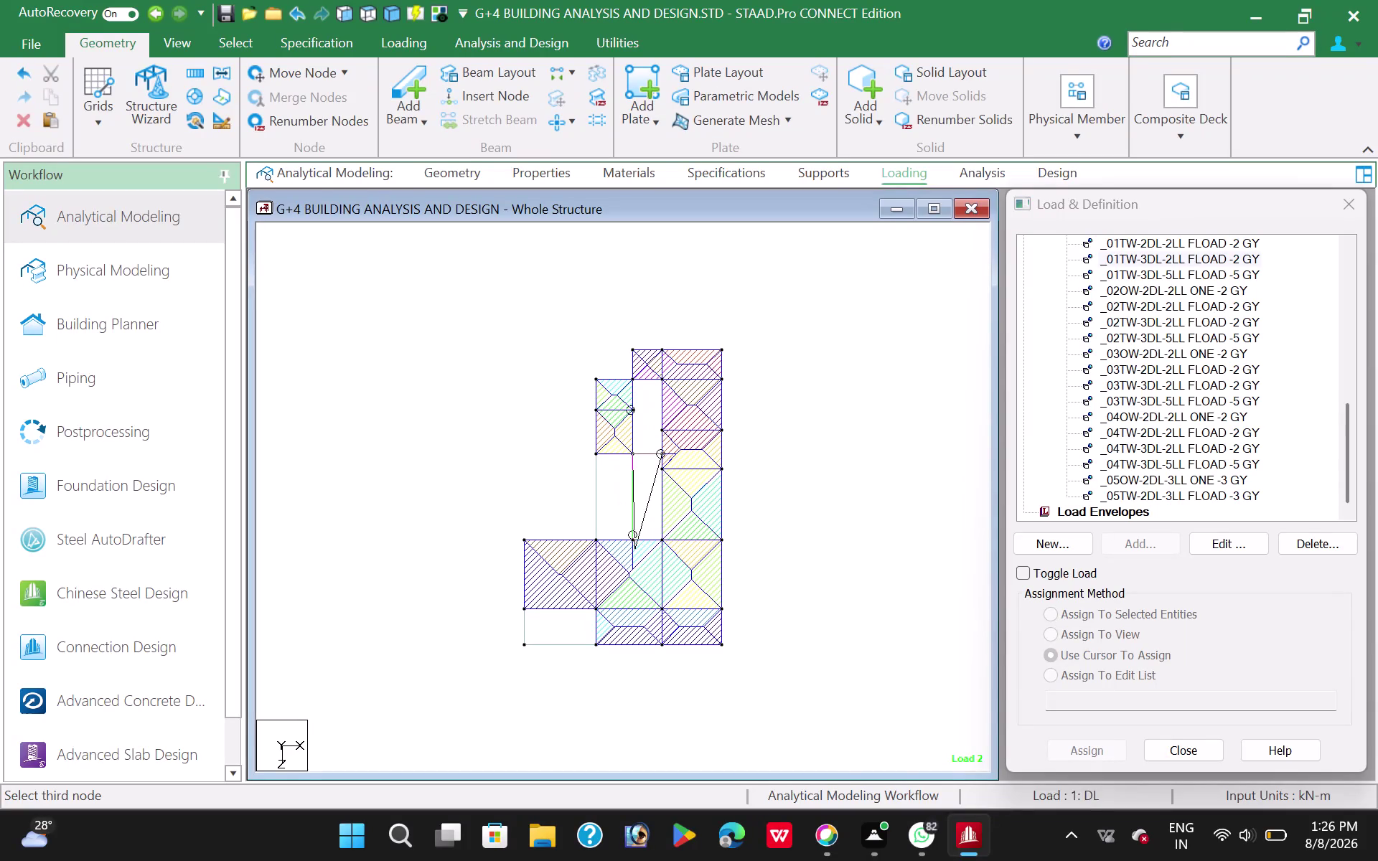
Open the Whole Structure view's context menu to reach the view options.
click(628, 537)
click(662, 539)
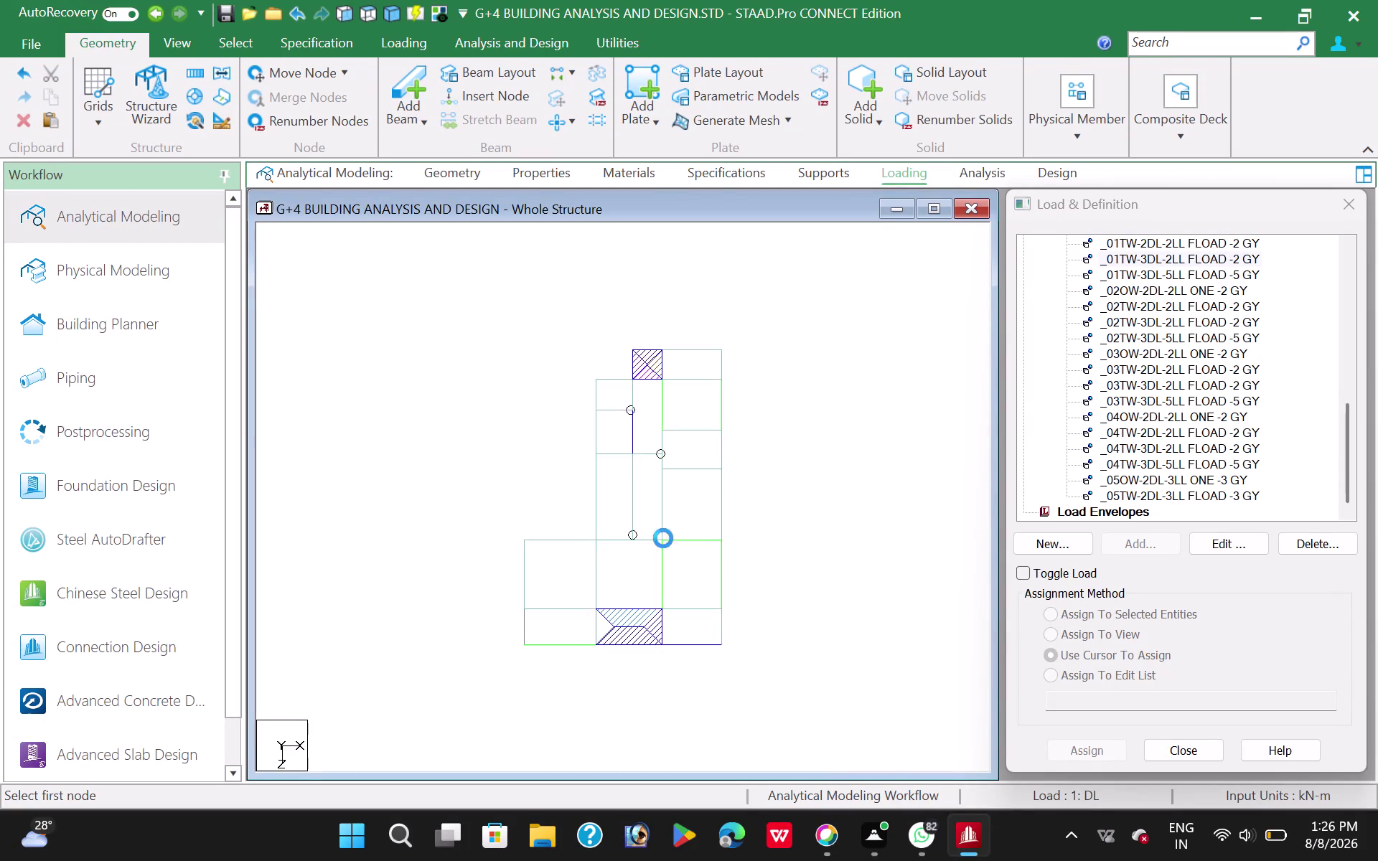
right_click(488, 449)
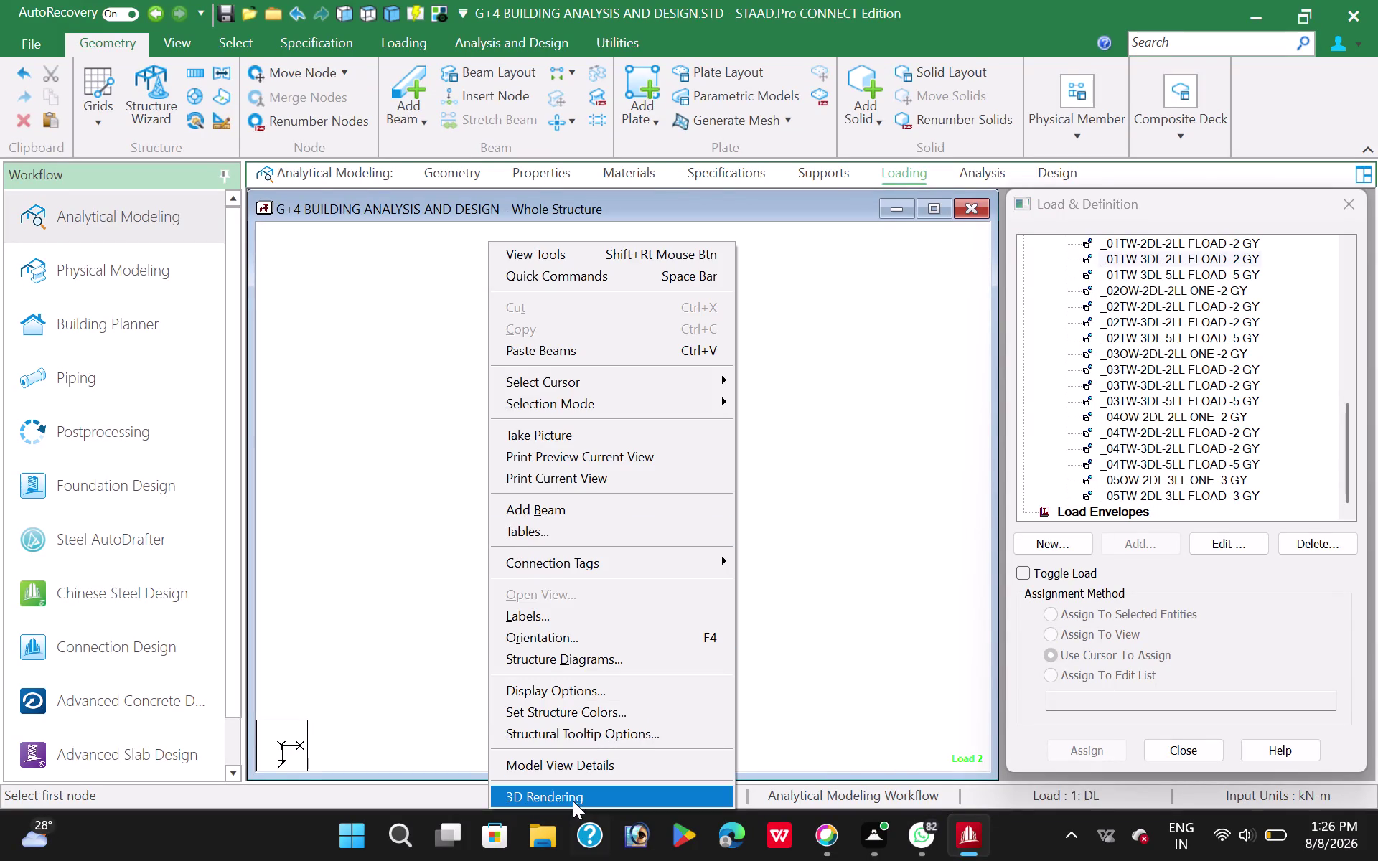
Show the building as a 3D rendering and rotate it for inspection.
click(571, 796)
middle_drag(685, 596, 431, 562)
drag(801, 501, 908, 560)
drag(724, 634, 936, 594)
drag(671, 642, 882, 703)
drag(749, 658, 809, 665)
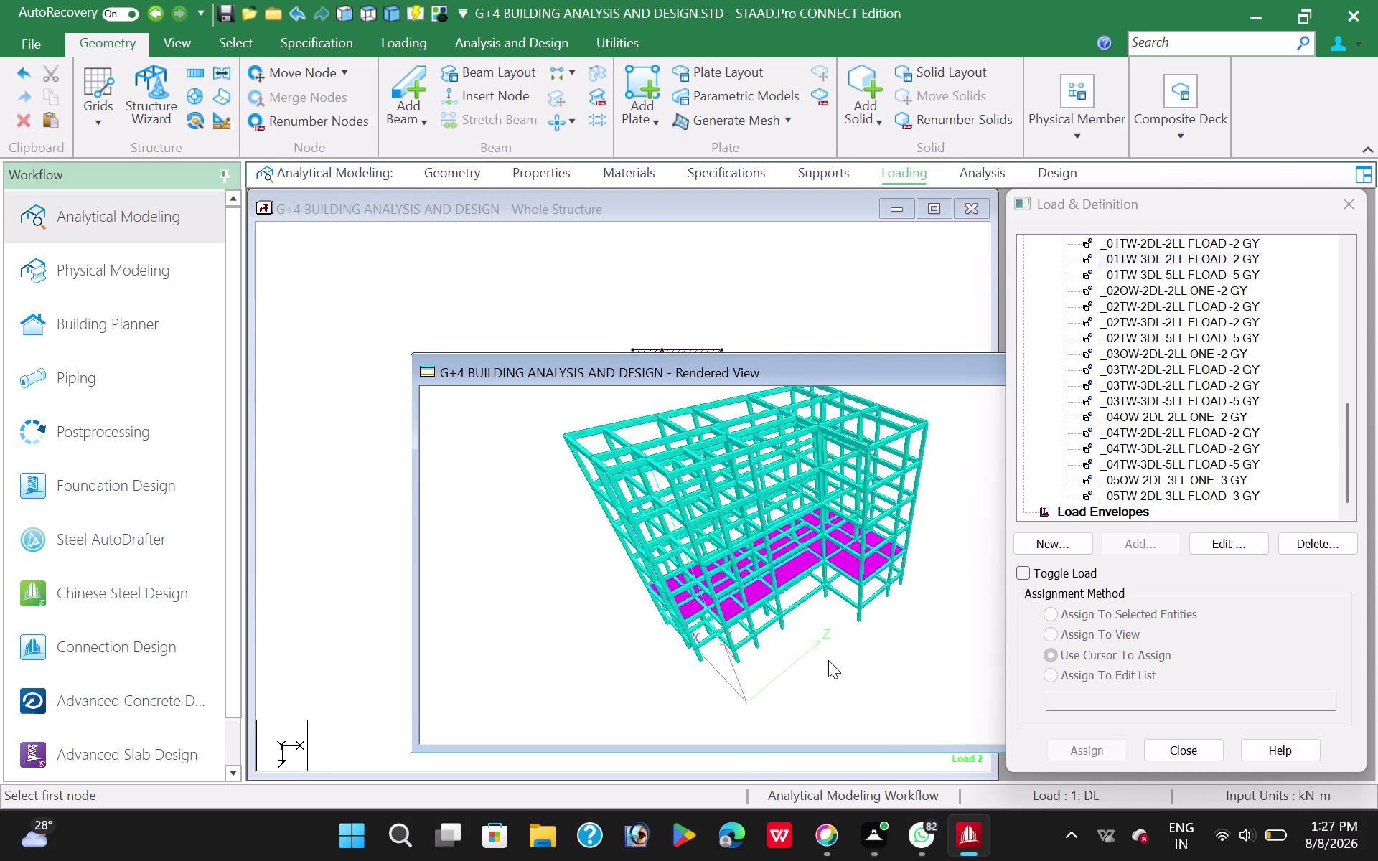
Orbit the rendered building to view its sides, slab plates and underside.
drag(809, 665, 930, 637)
drag(645, 638, 873, 649)
drag(718, 653, 913, 614)
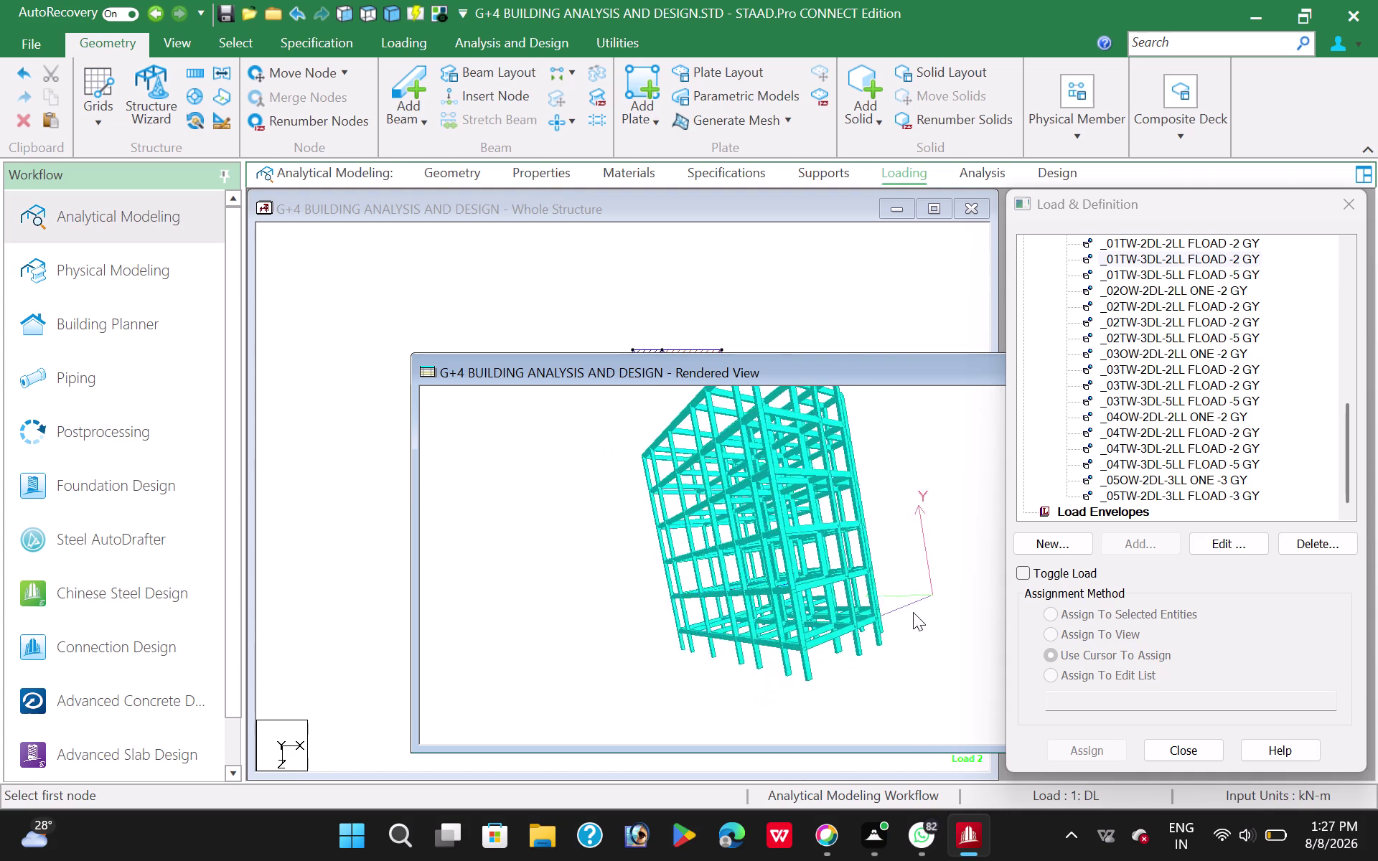
drag(912, 613, 801, 732)
drag(861, 645, 515, 637)
drag(773, 596, 697, 674)
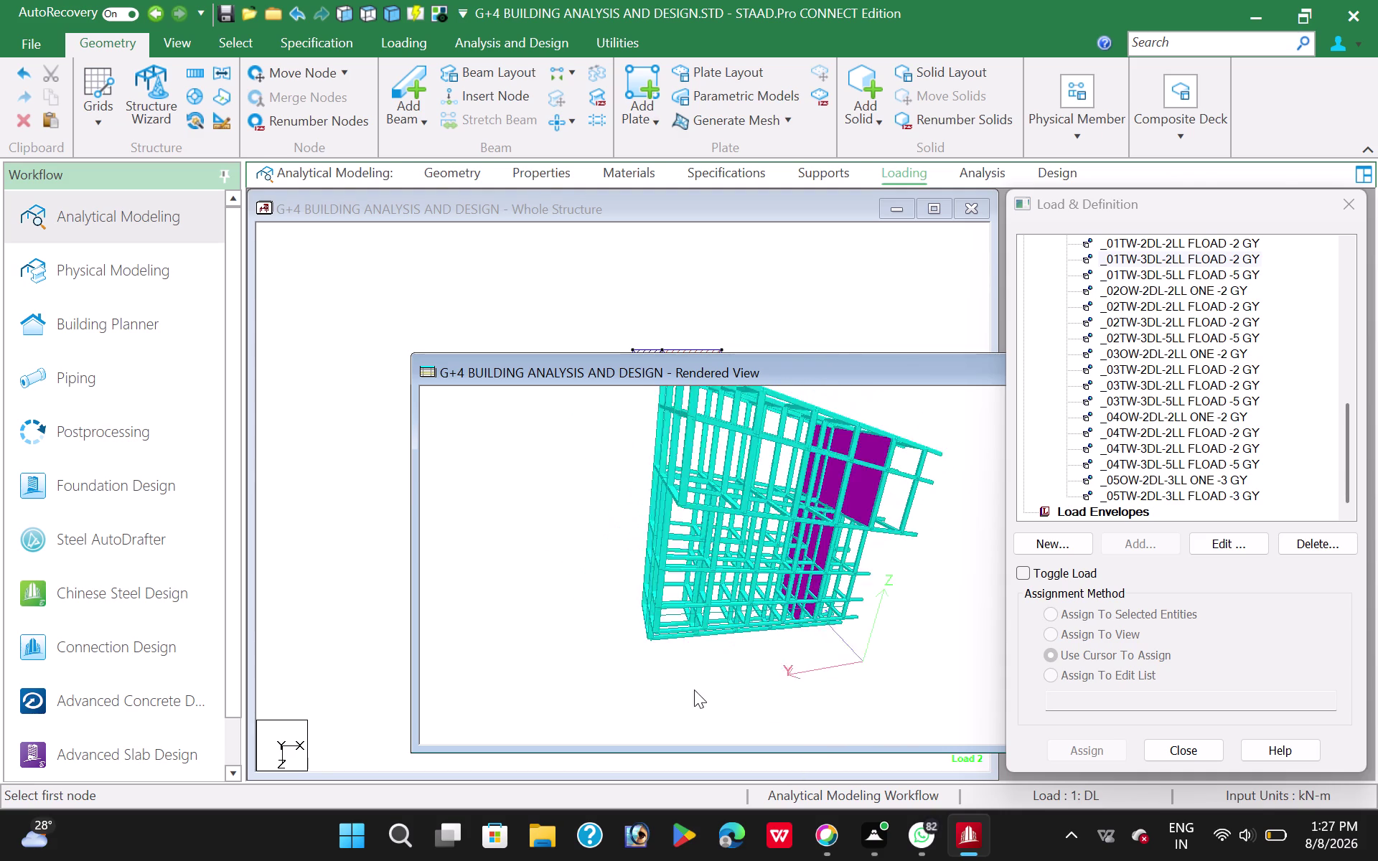
drag(697, 674, 694, 690)
drag(657, 576, 975, 574)
drag(645, 640, 739, 633)
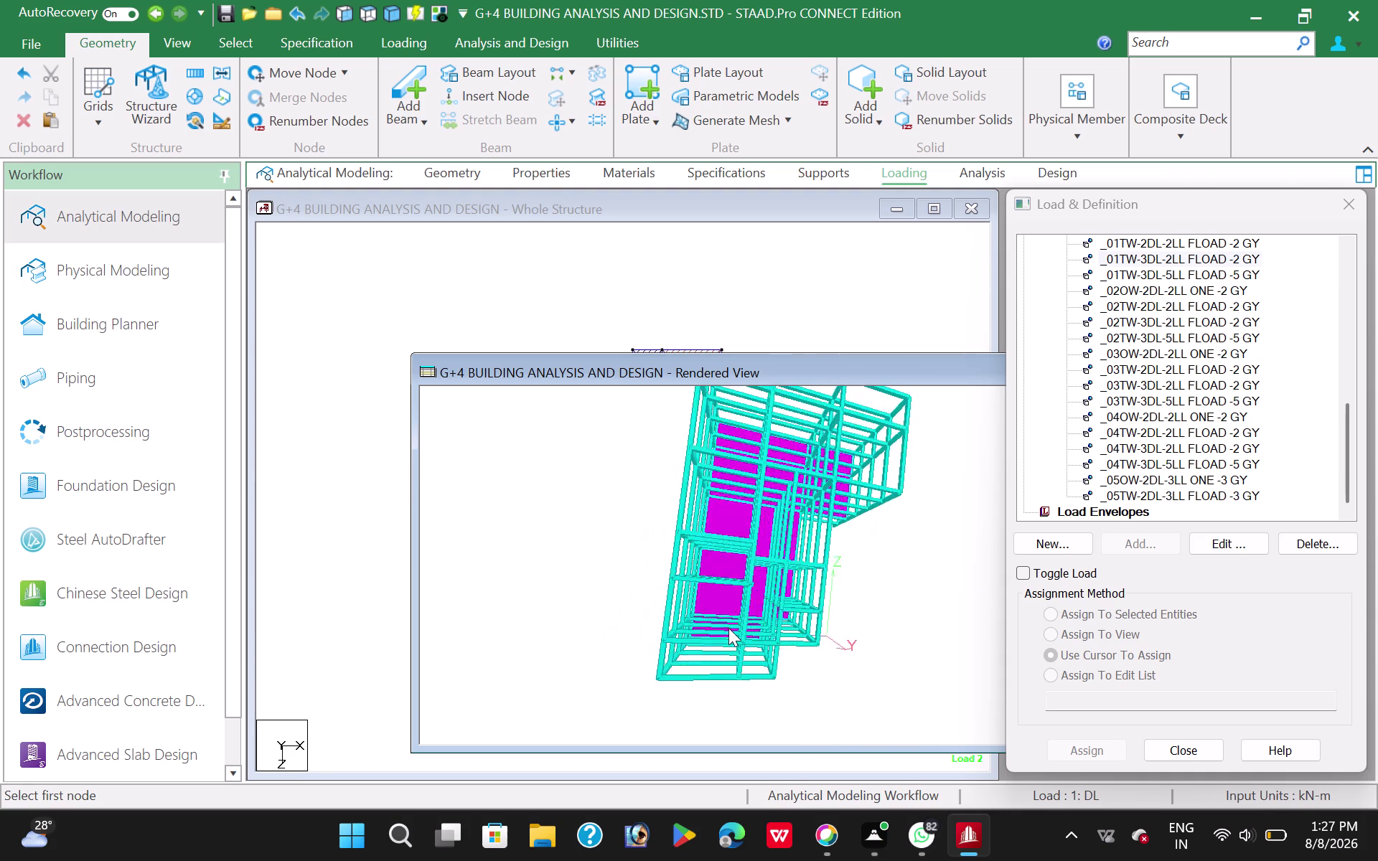
drag(739, 633, 546, 510)
drag(872, 366, 409, 372)
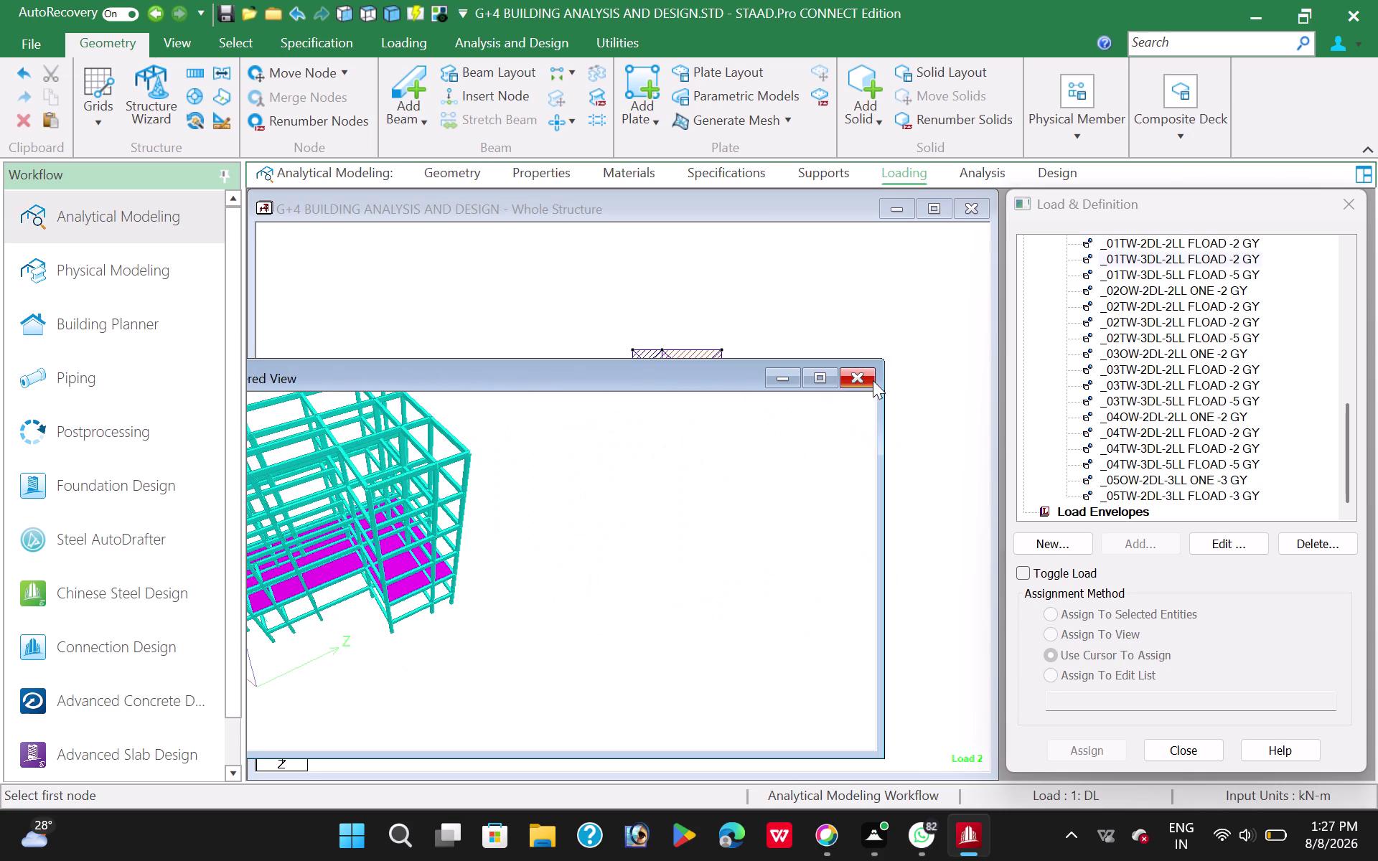
Close the 3D rendering and bring up the whole structure's section properties.
click(861, 379)
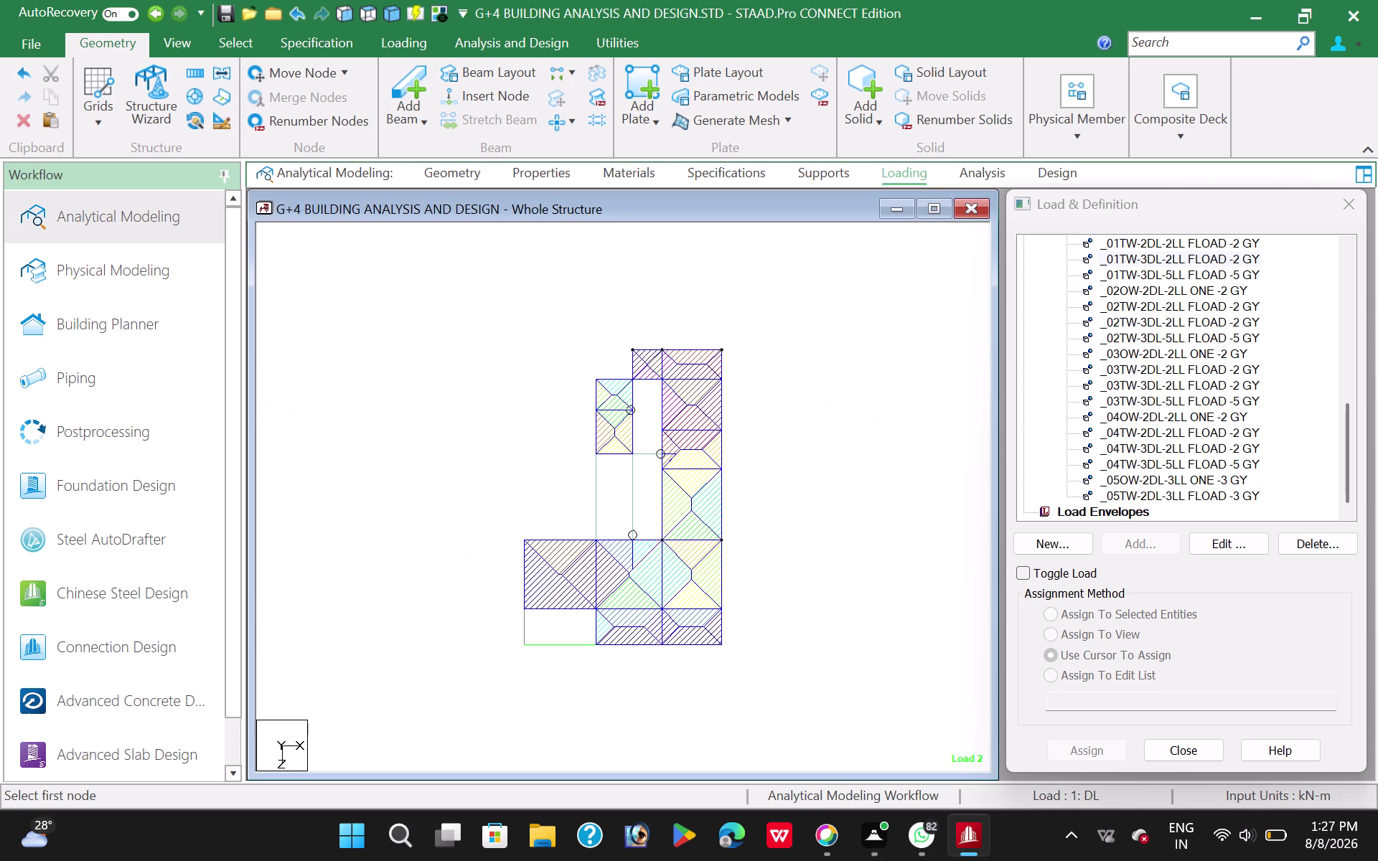
scroll(down, 3)
scroll(down, 3)
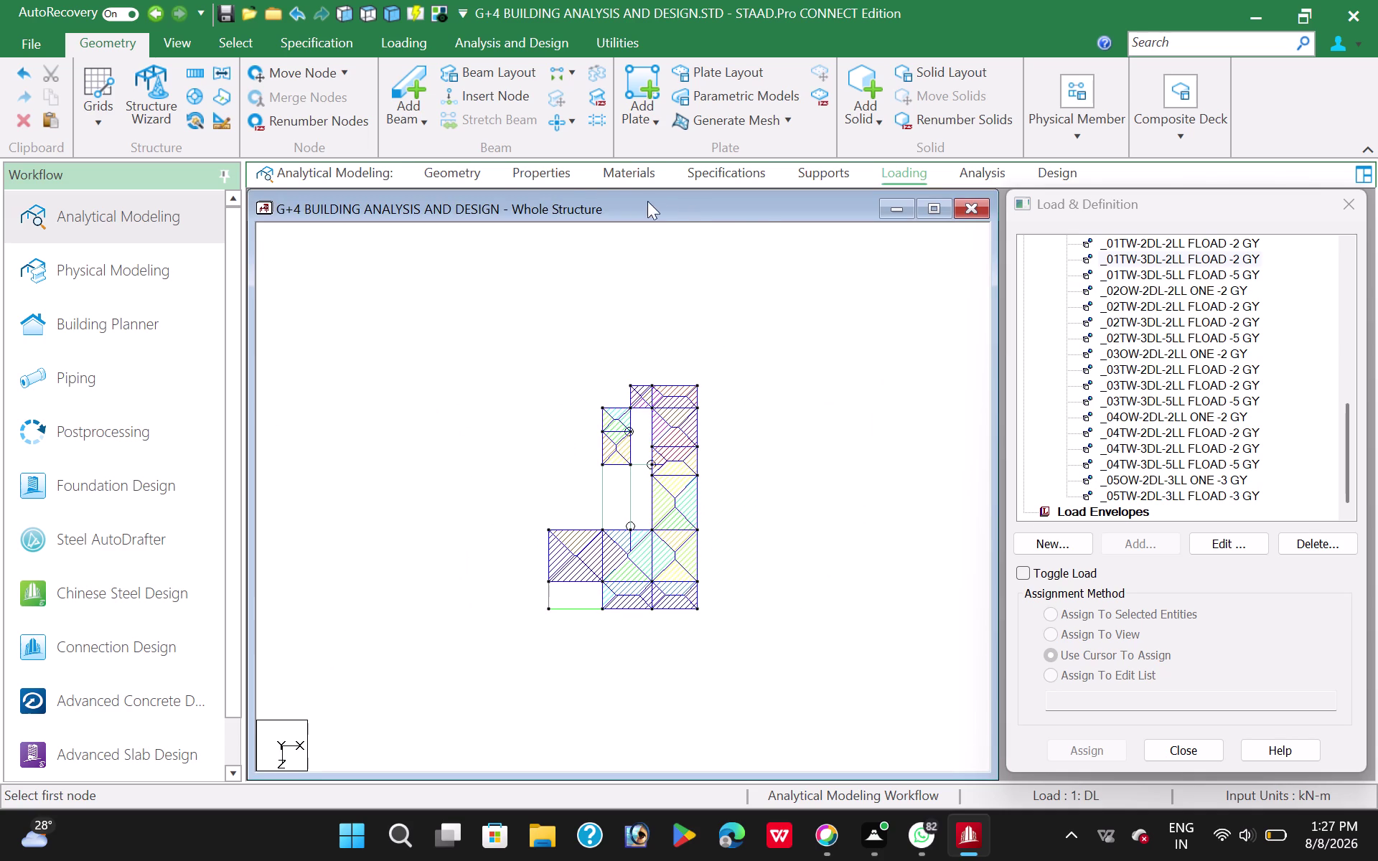
click(545, 173)
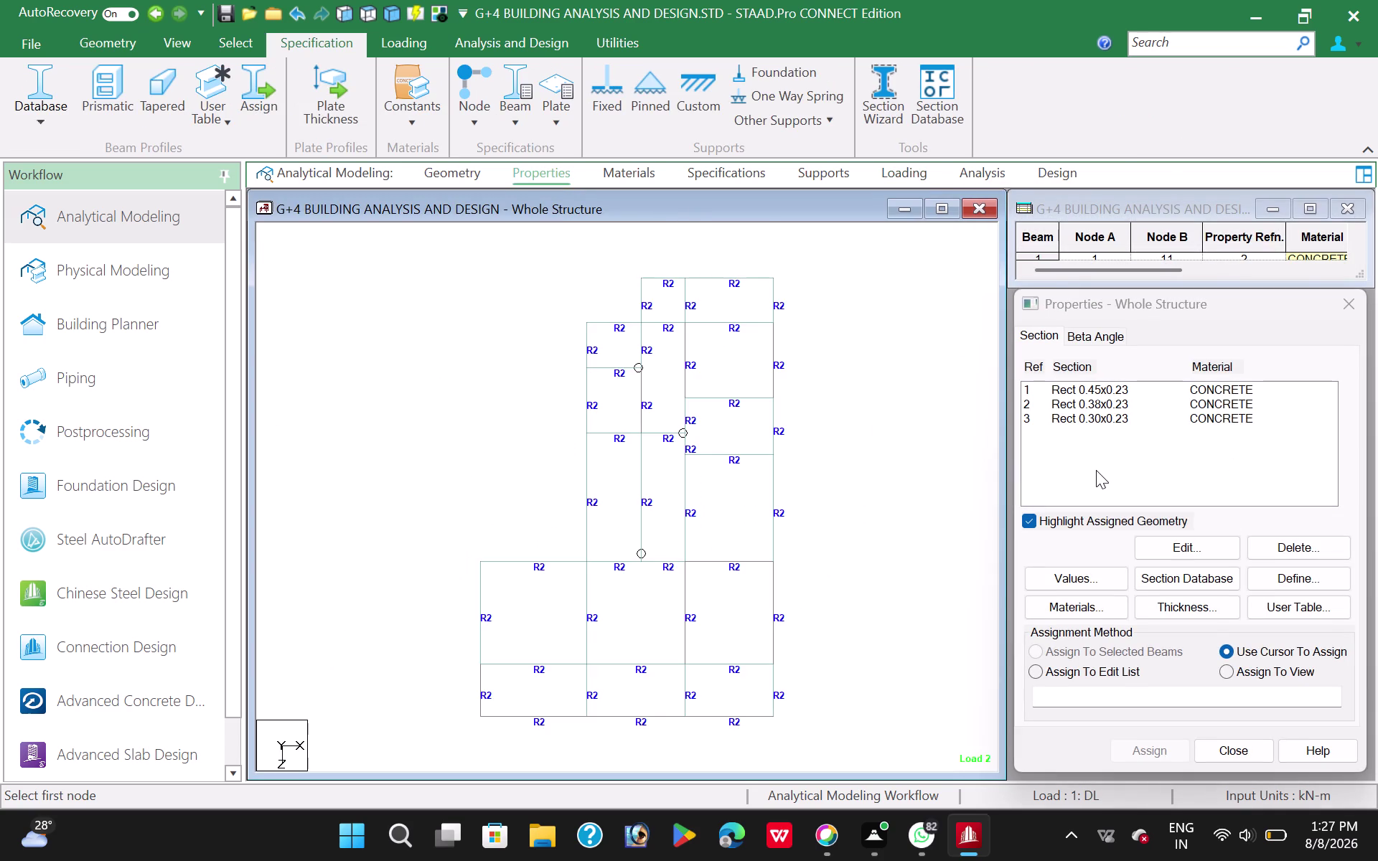
Add a 0.15 m CONCRETE plate thickness property (Plate 0.15) and close the editor.
click(1181, 610)
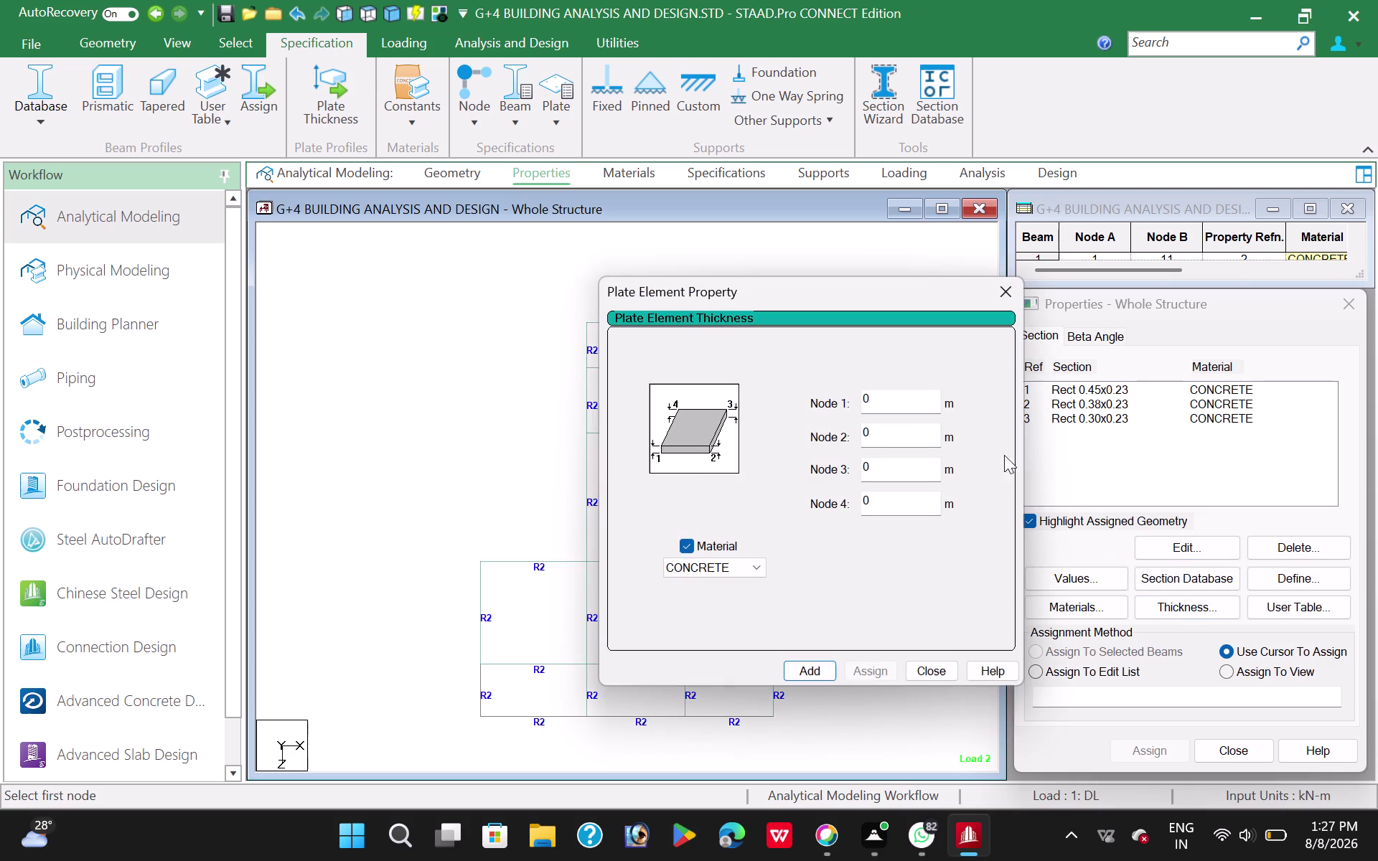
click(905, 402)
key(period)
text(15)
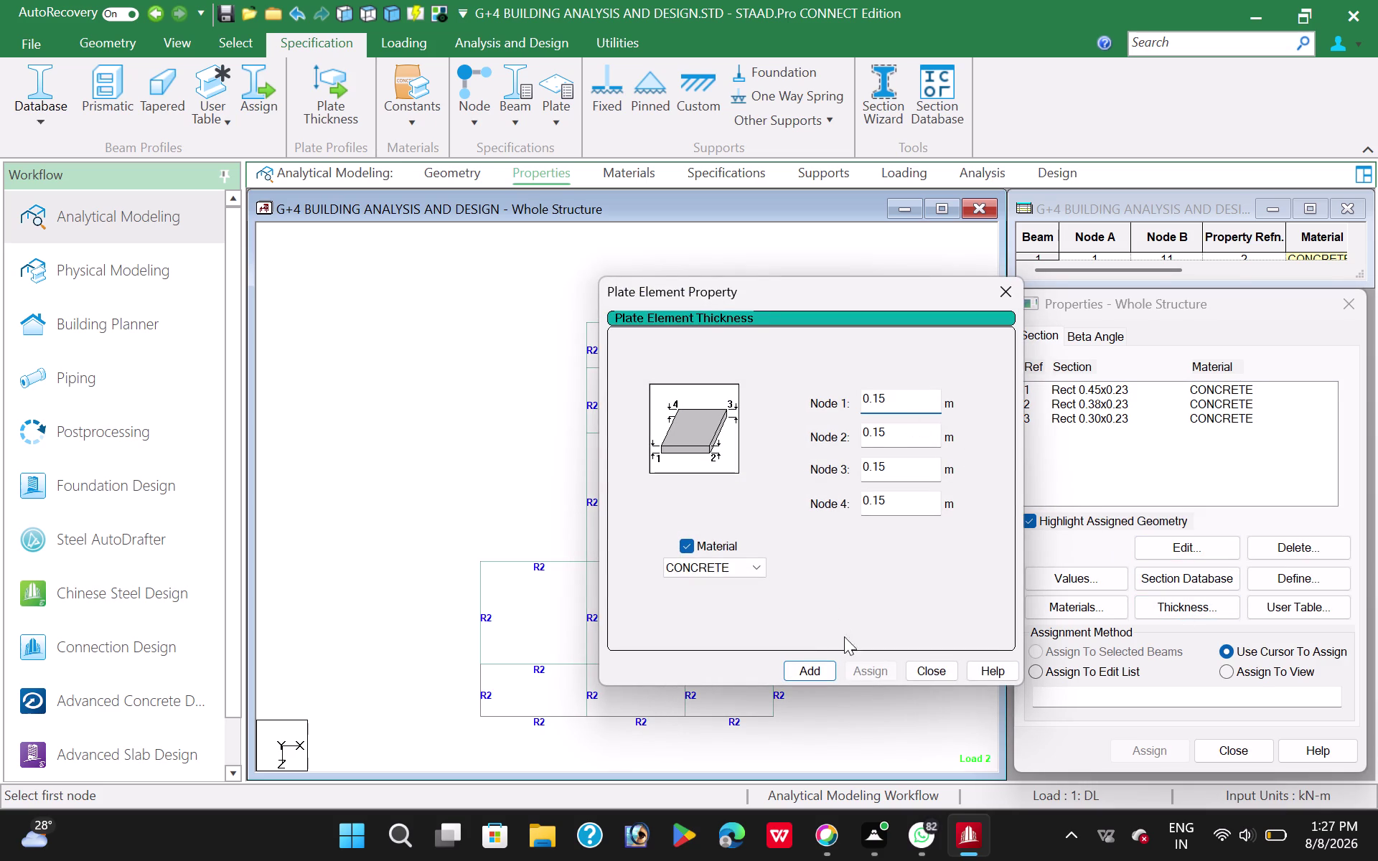
click(807, 675)
click(942, 677)
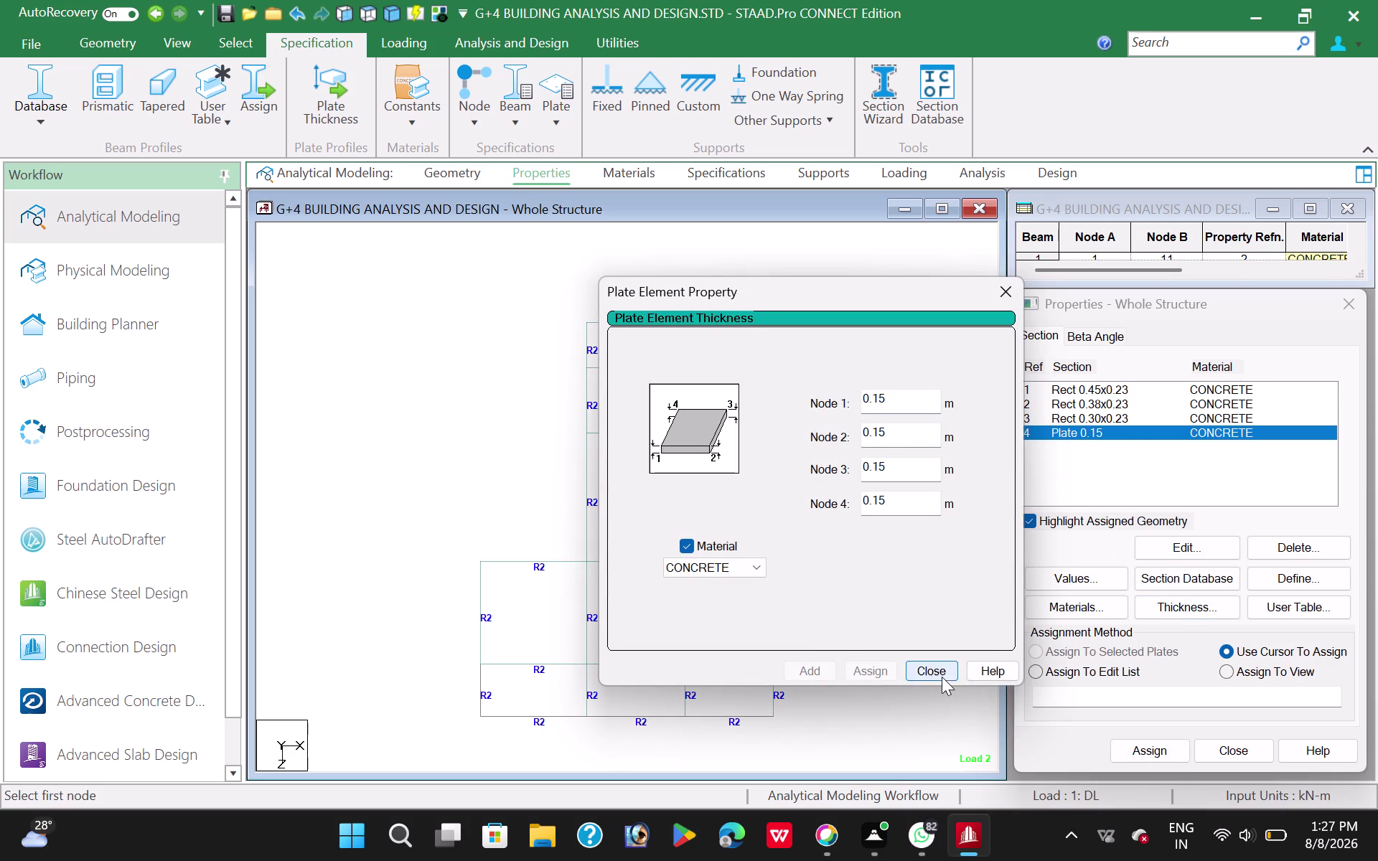
click(1124, 432)
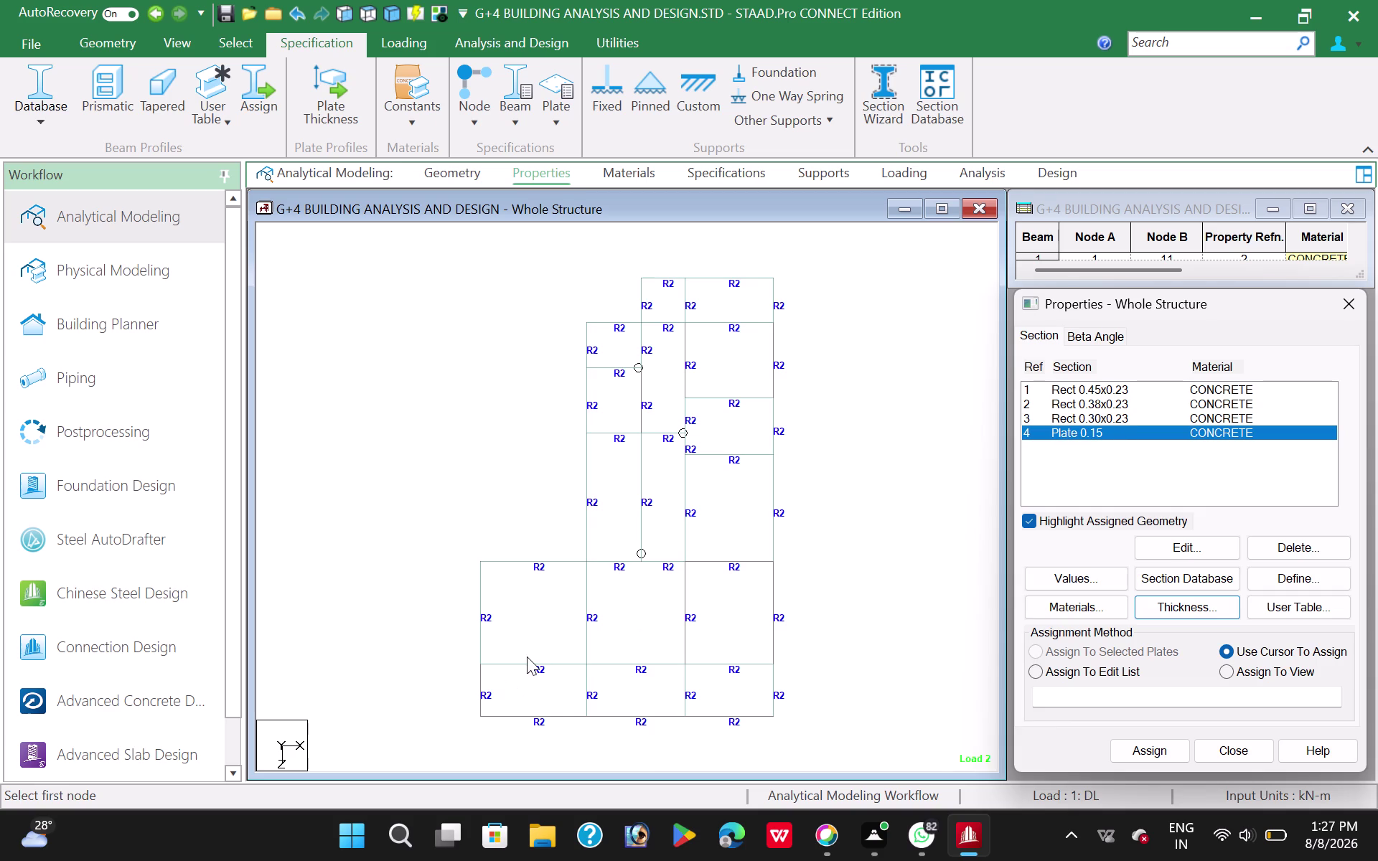
right_click(380, 441)
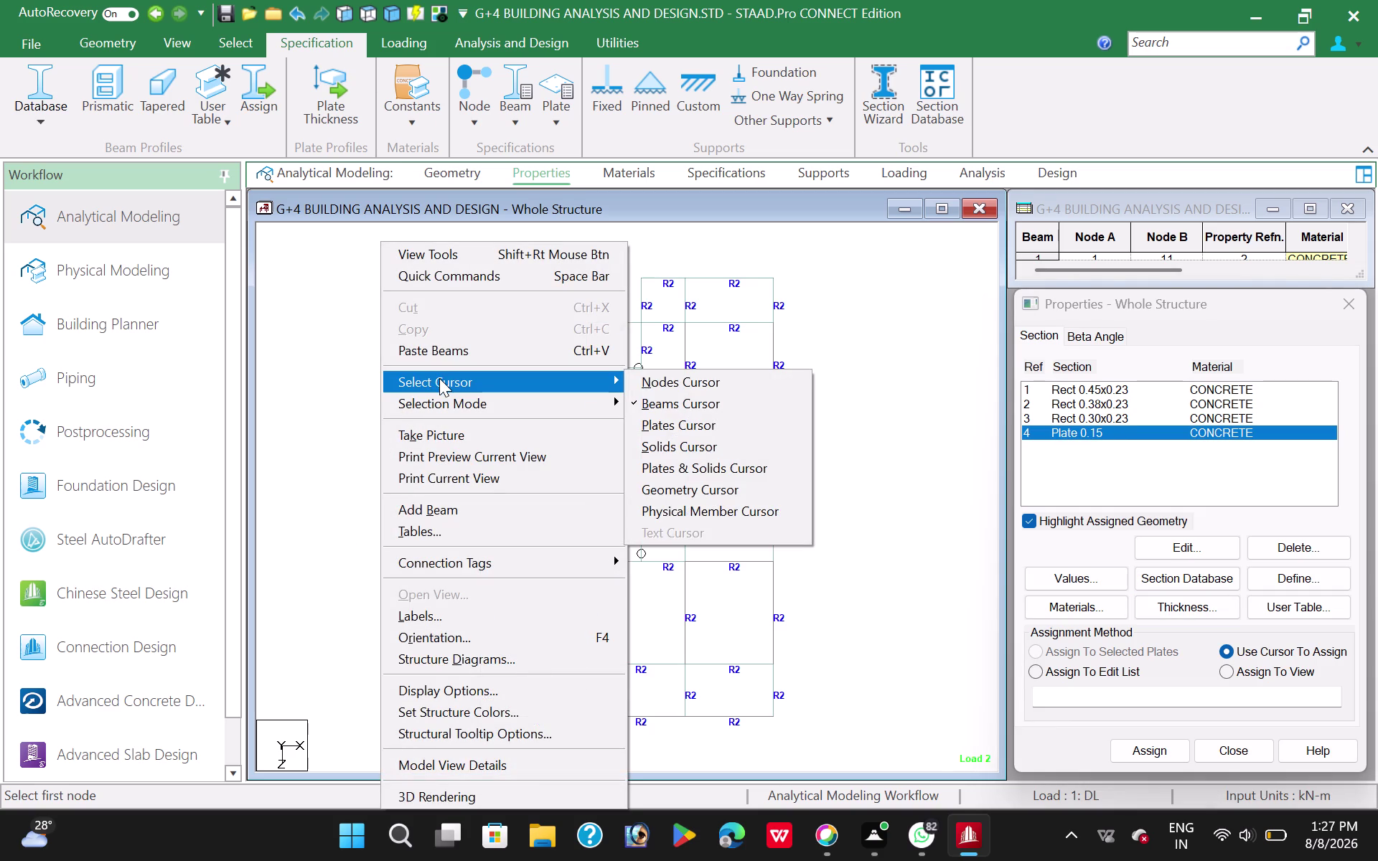
Switch to the Plates Cursor and select the bottom, middle and central slab plates.
click(439, 379)
click(673, 431)
click(511, 687)
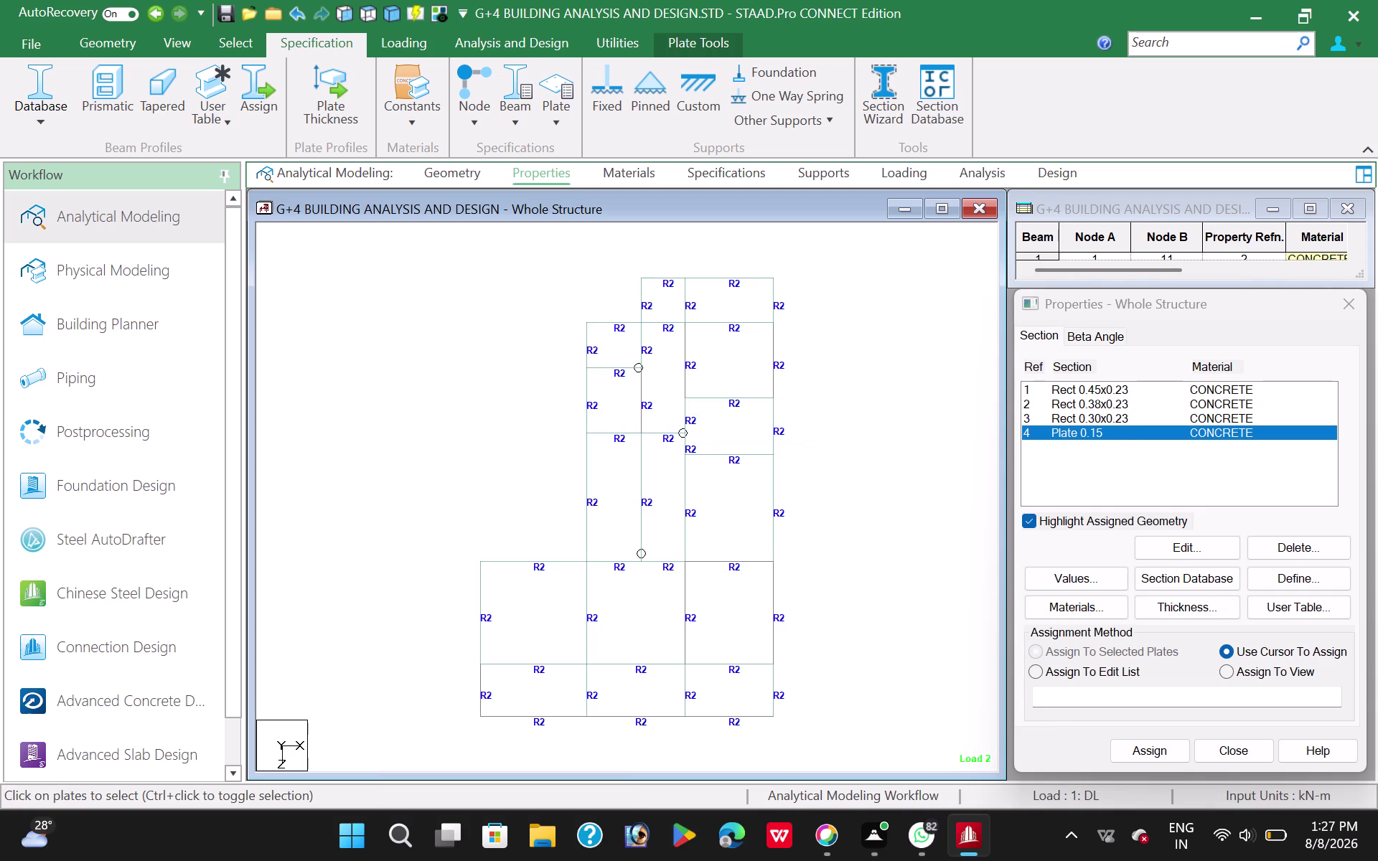
click(621, 686)
click(701, 699)
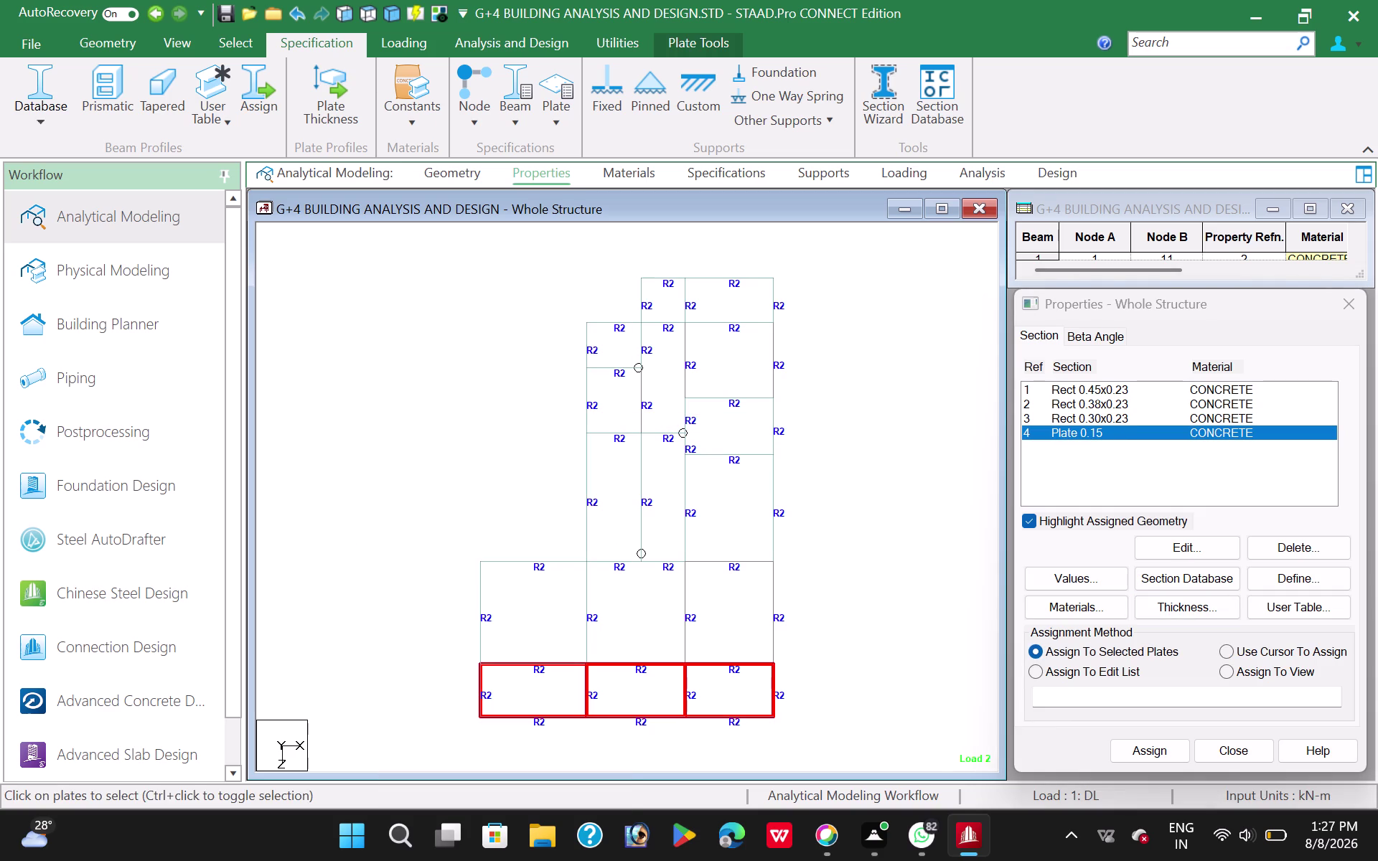
click(717, 614)
click(646, 617)
click(522, 625)
click(593, 511)
click(646, 504)
click(728, 489)
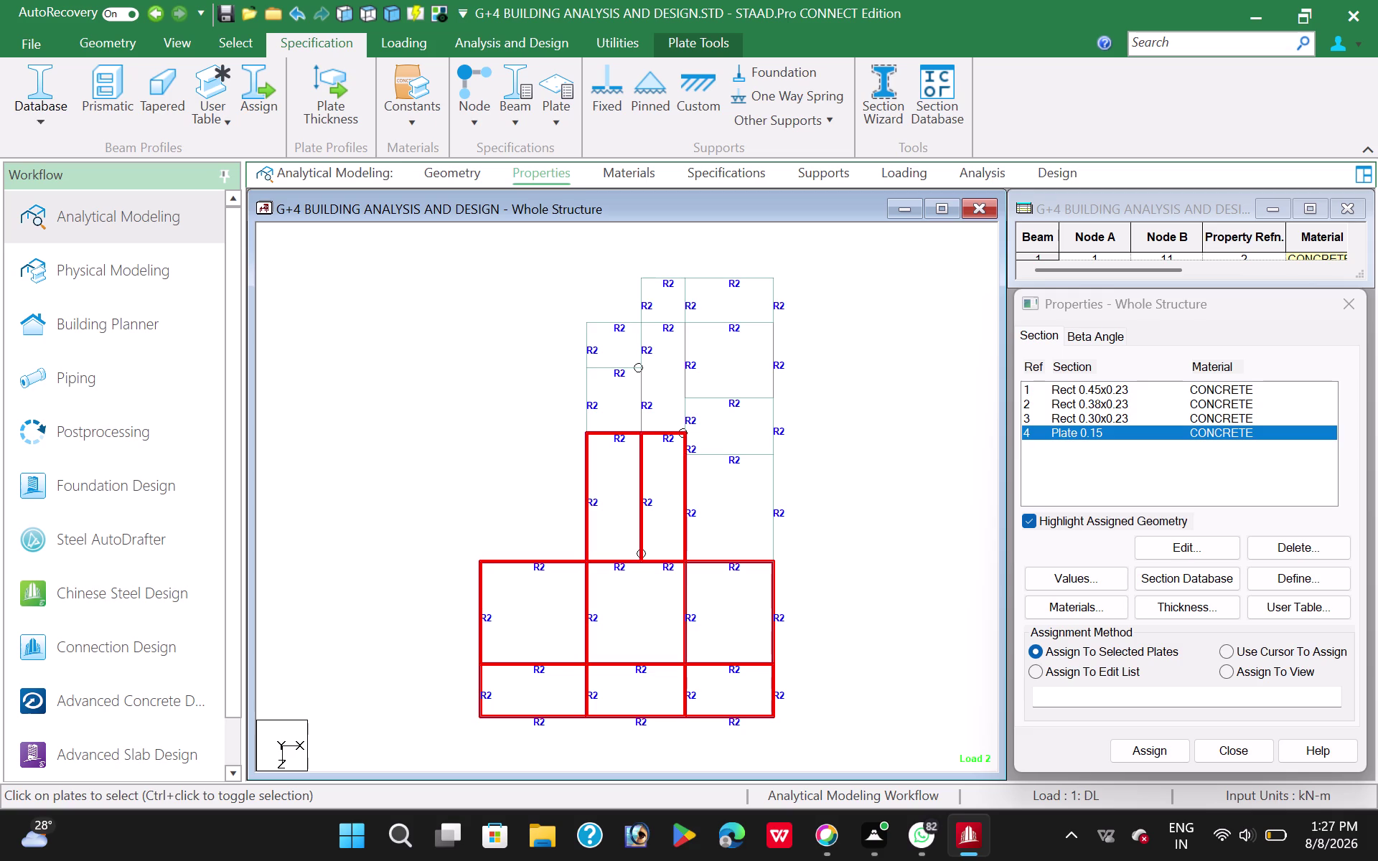
click(721, 427)
drag(659, 410, 651, 409)
drag(605, 377, 609, 368)
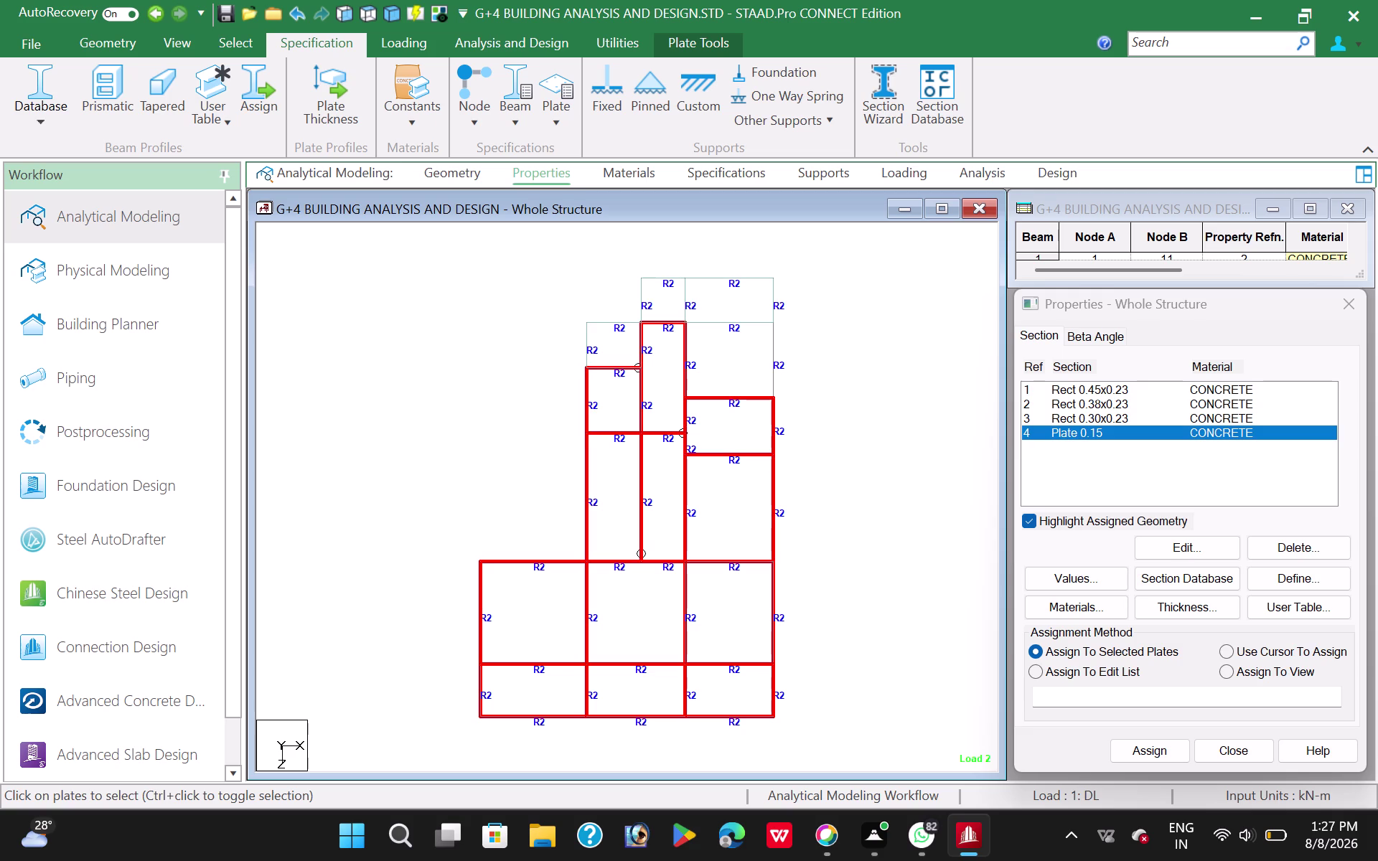
Add the top slab plates and assign them the 0.15 m thickness.
click(611, 339)
click(682, 301)
click(705, 302)
click(745, 354)
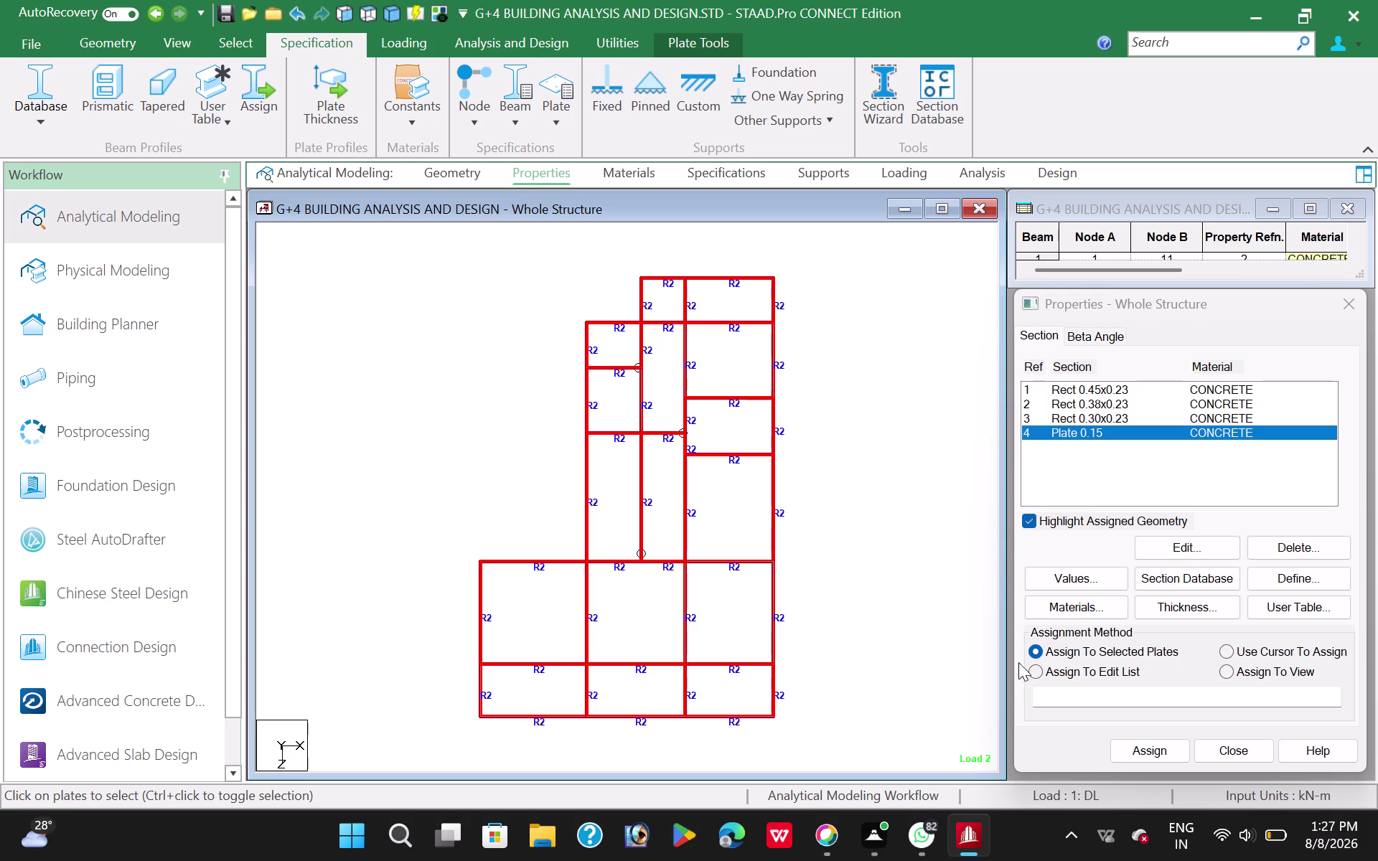
click(1159, 759)
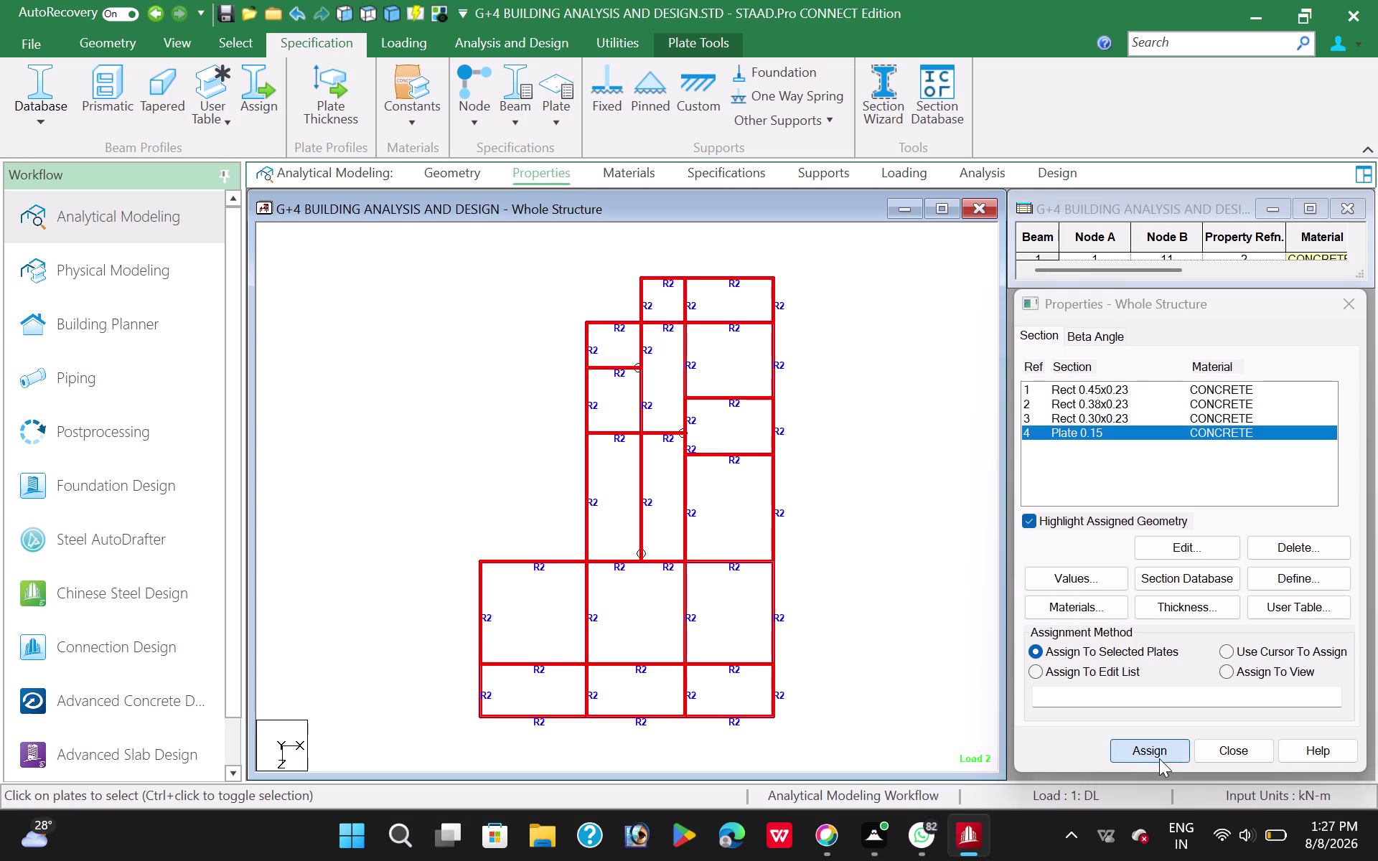
click(1218, 602)
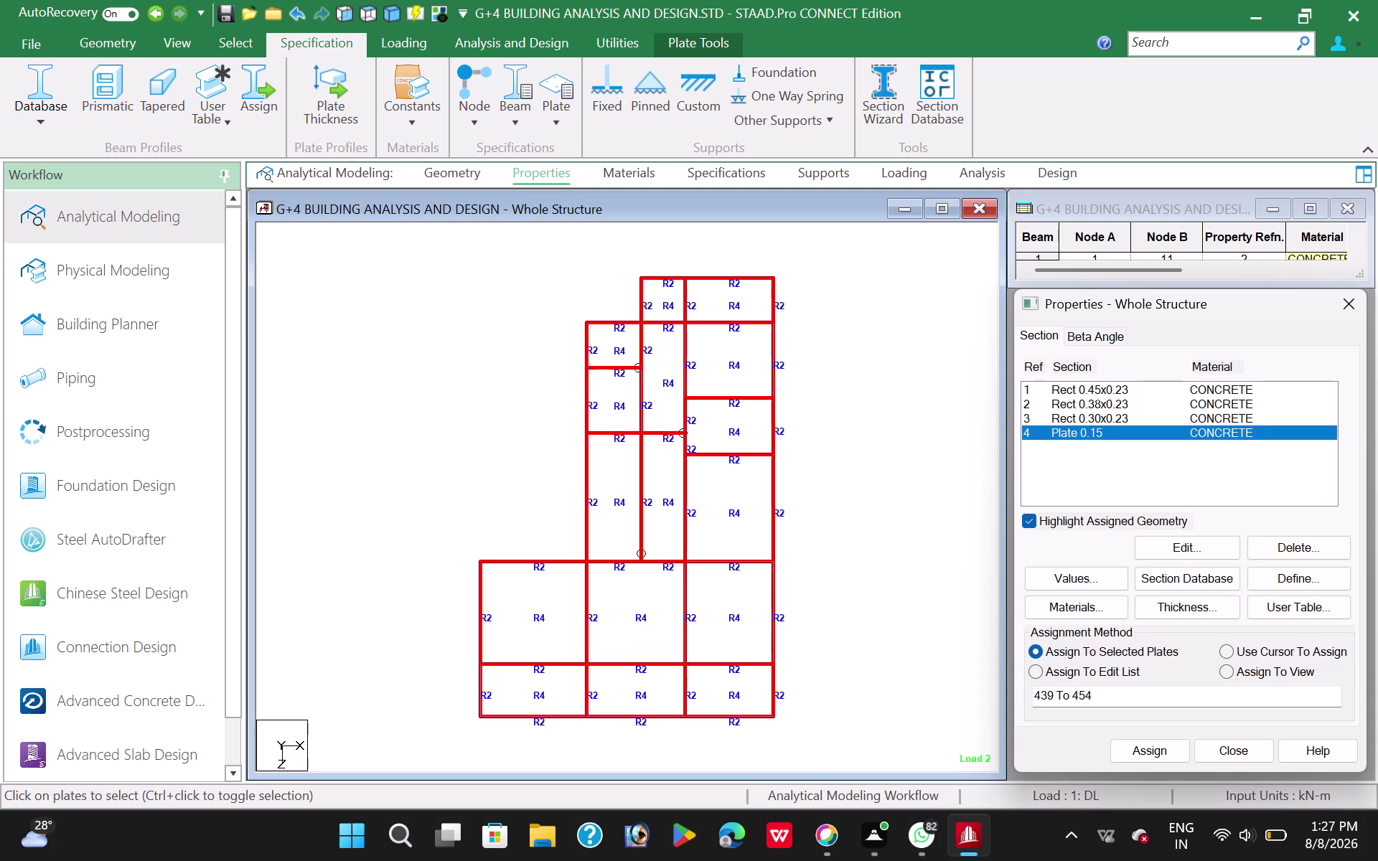